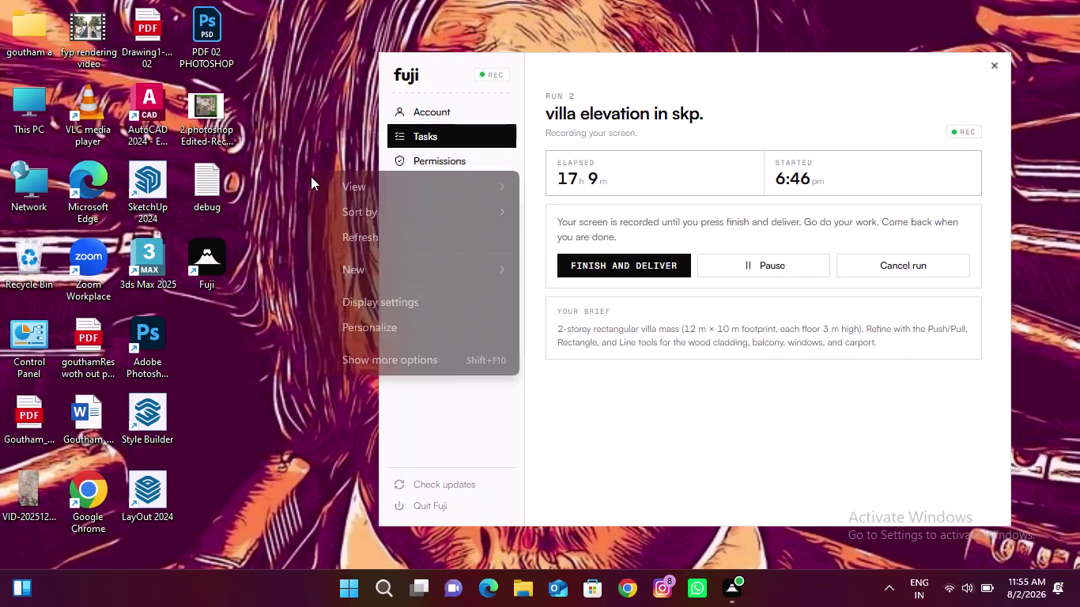
click(365, 238)
right_click(330, 191)
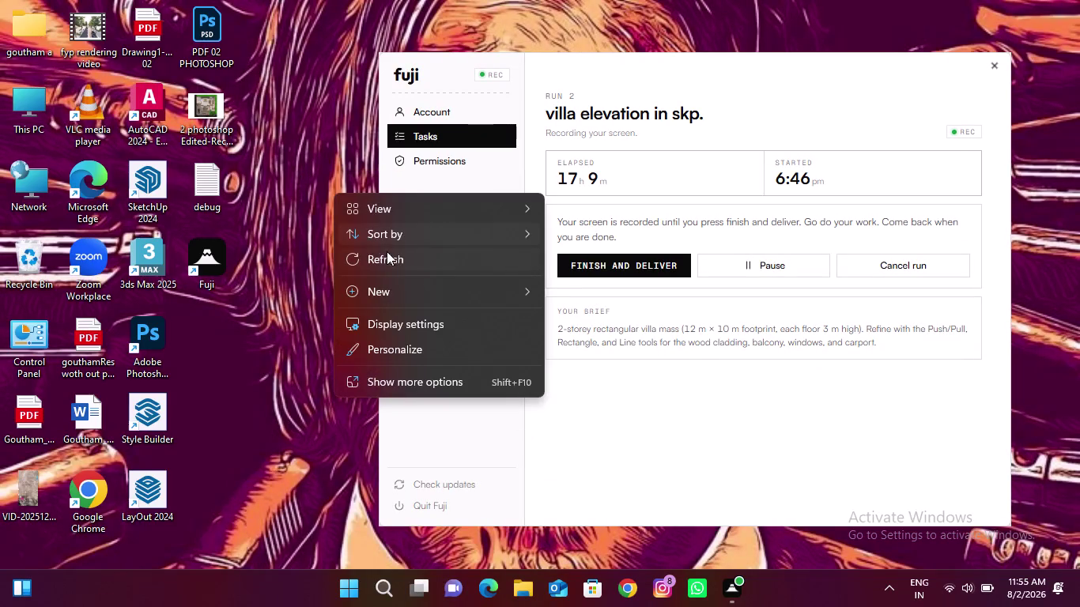
click(387, 257)
right_drag(338, 193, 331, 195)
click(378, 258)
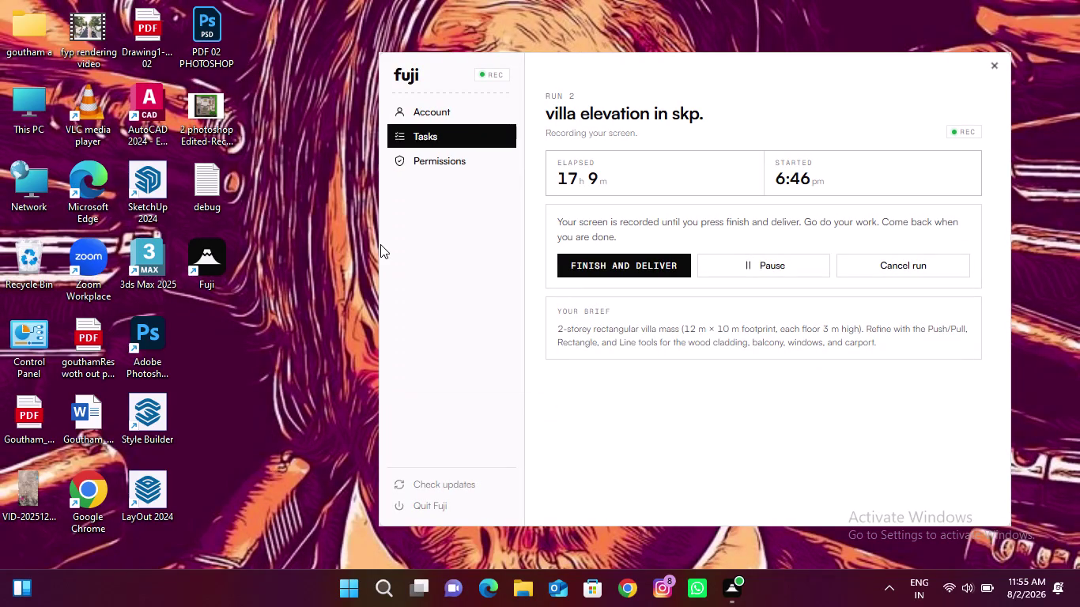
double_click(159, 181)
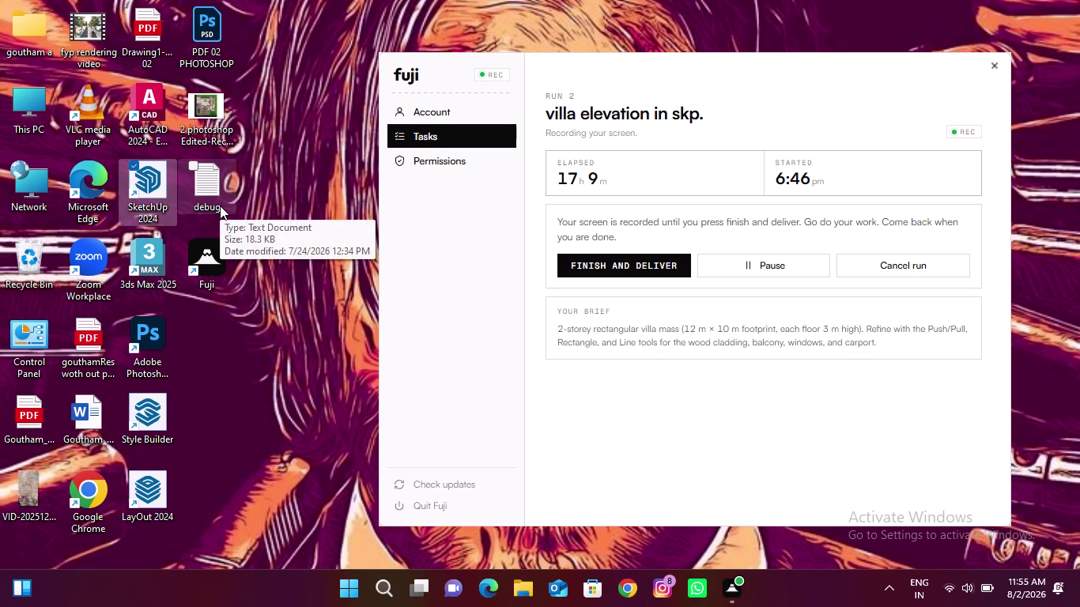